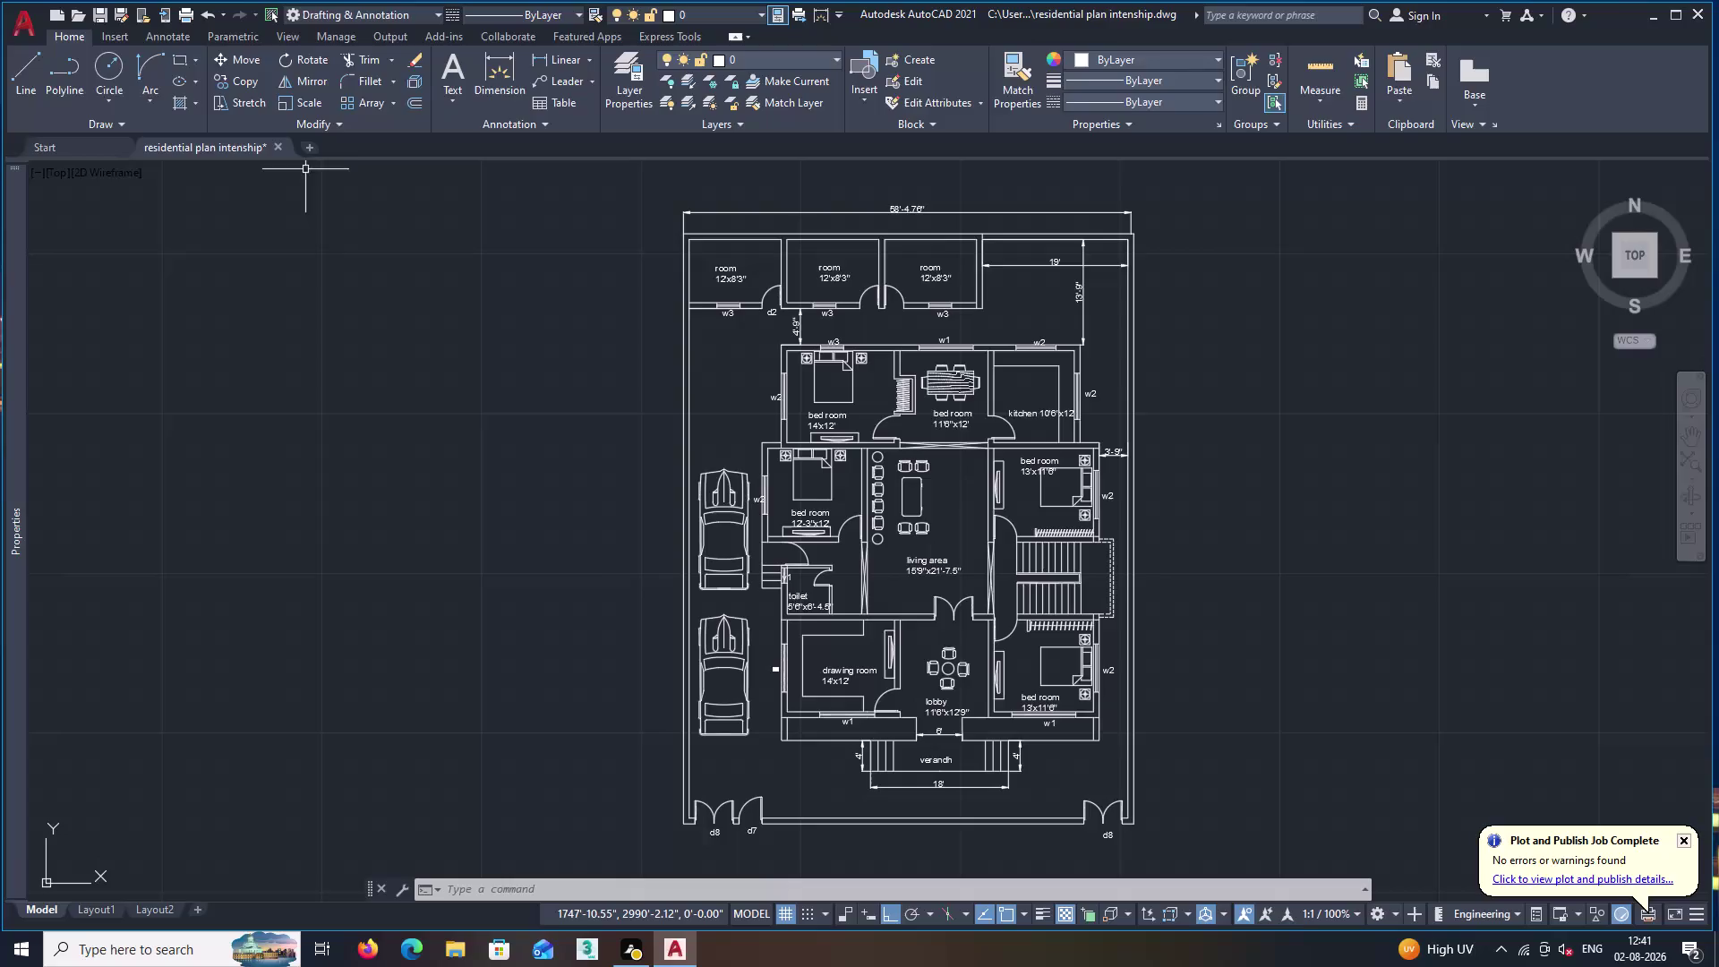
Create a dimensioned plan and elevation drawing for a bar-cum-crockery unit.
Create a new blank drawing, Drawing2, beside the residential floor plan tab.
click(314, 146)
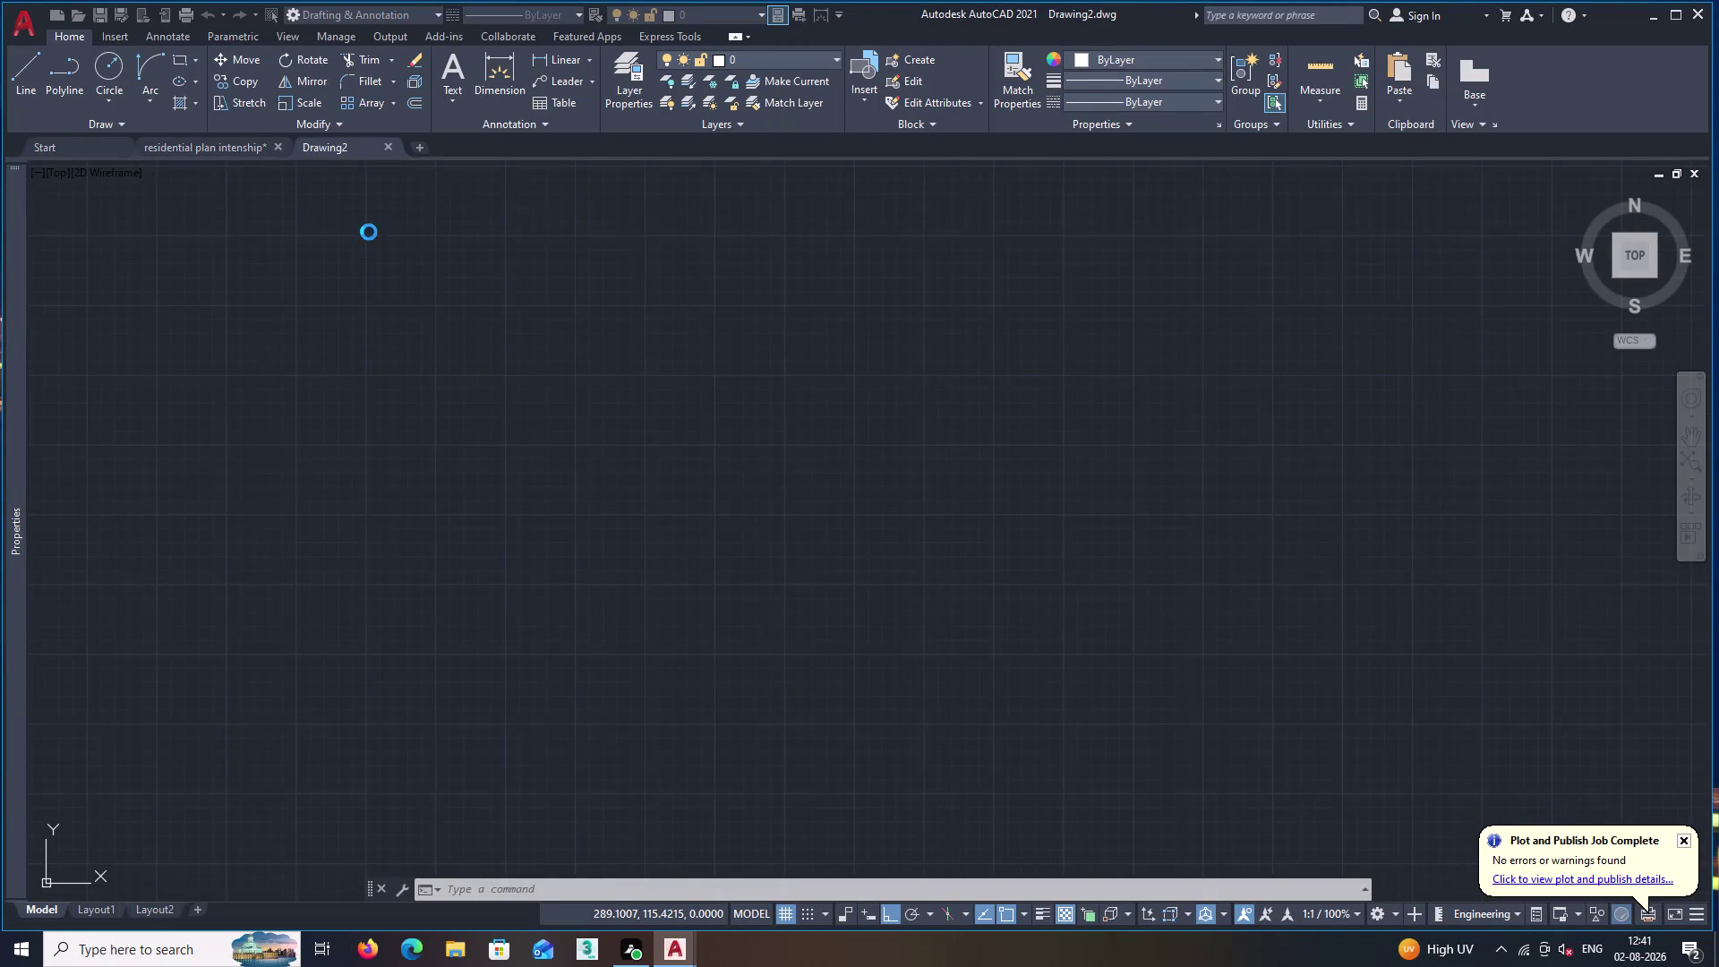